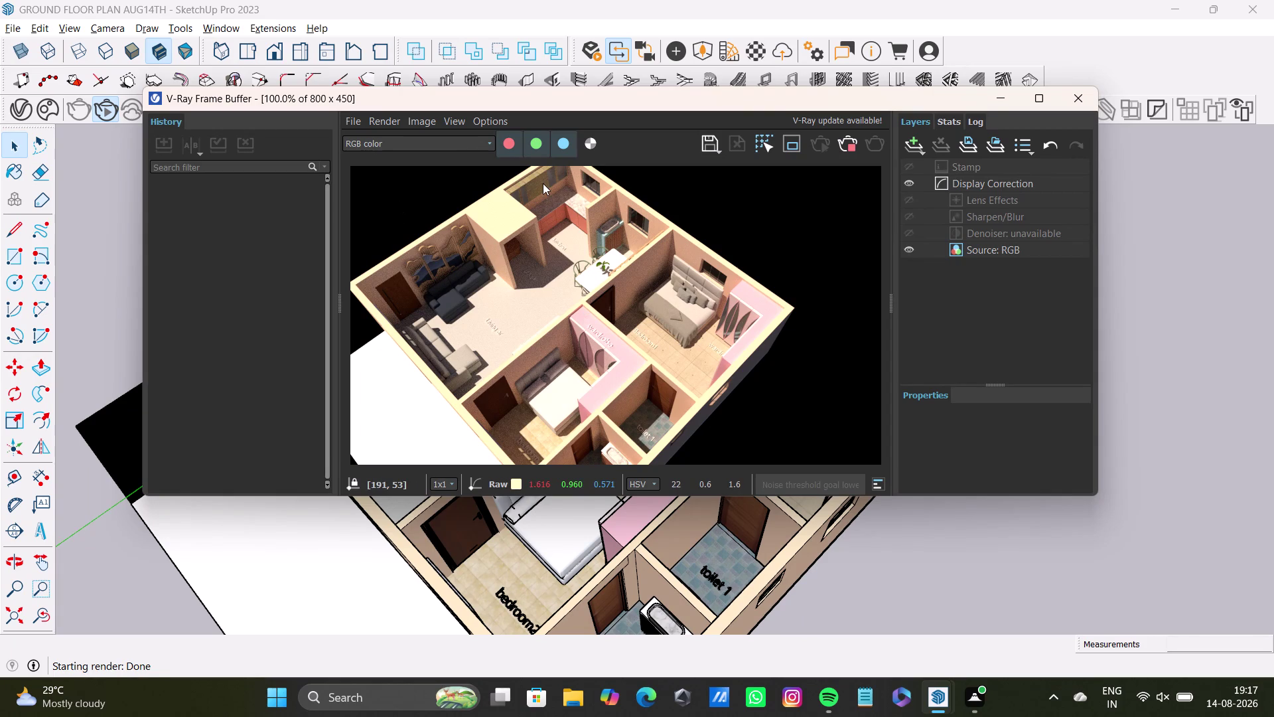
Open the Choose output image file dialog to save the V-Ray ground floor render.
click(712, 144)
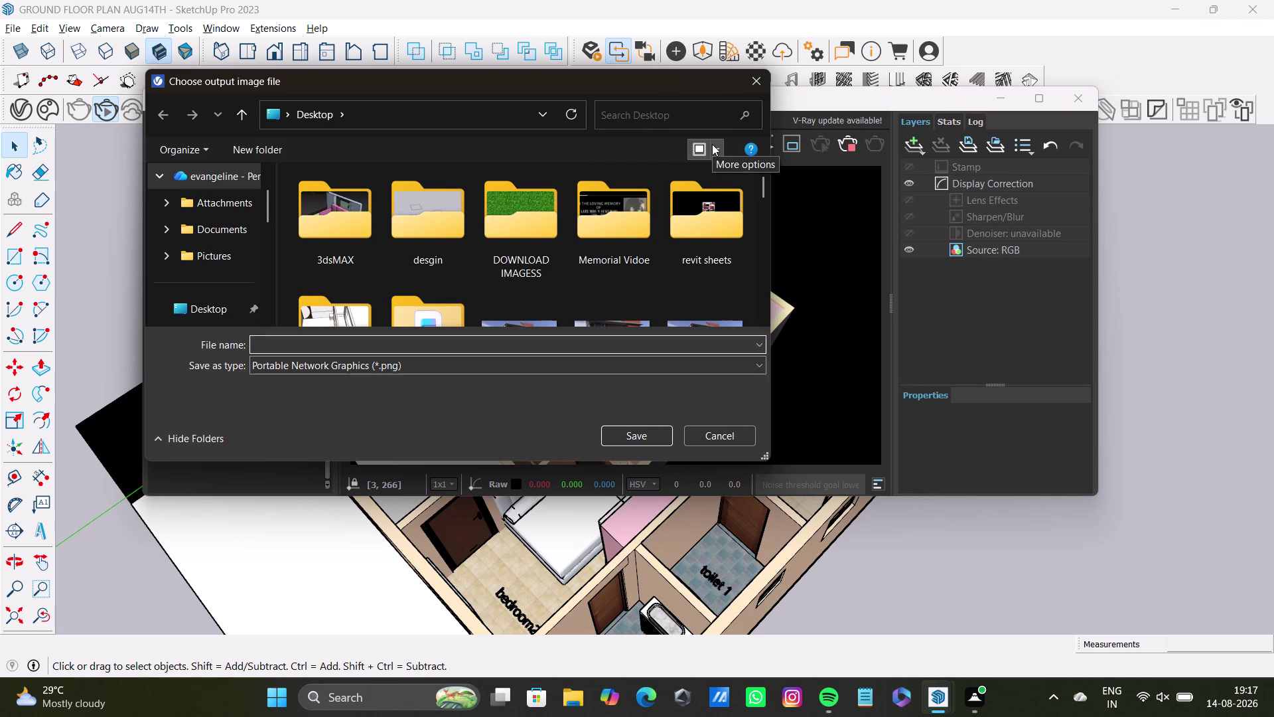
Fill the file name with 'vray ground floor 2.png' using autocomplete.
click(467, 345)
text(vra)
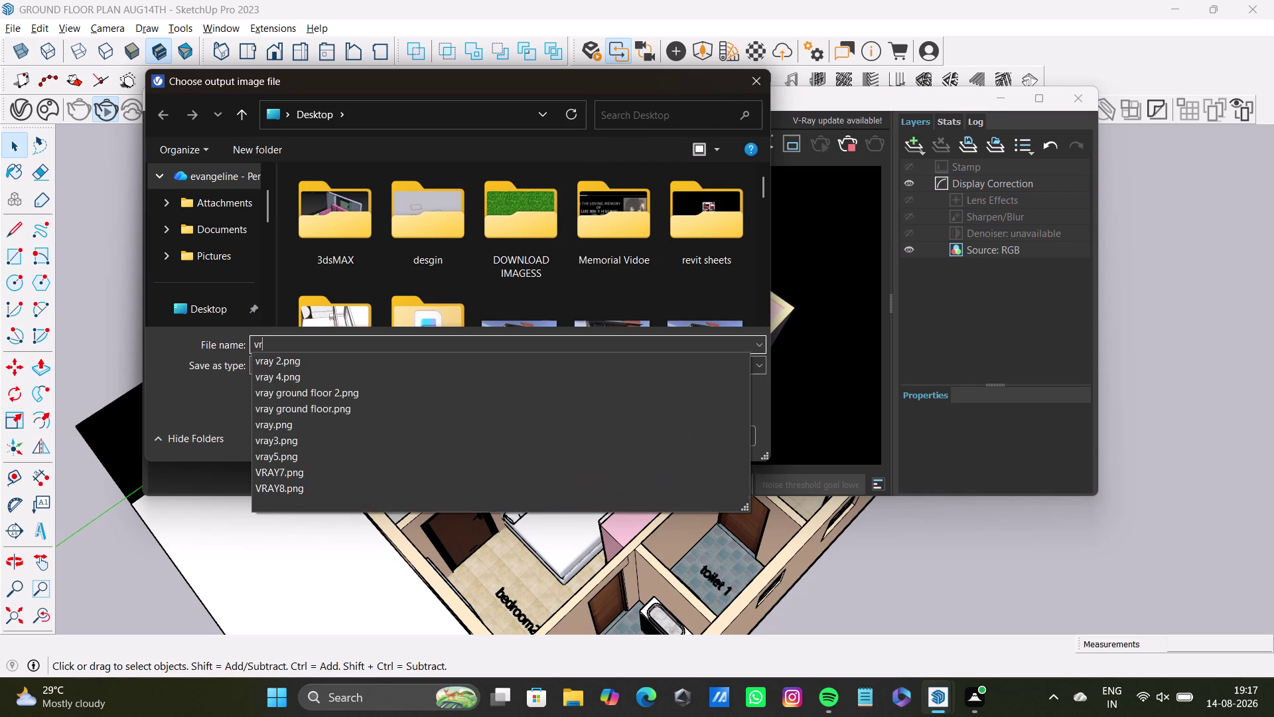
text(y)
key(space)
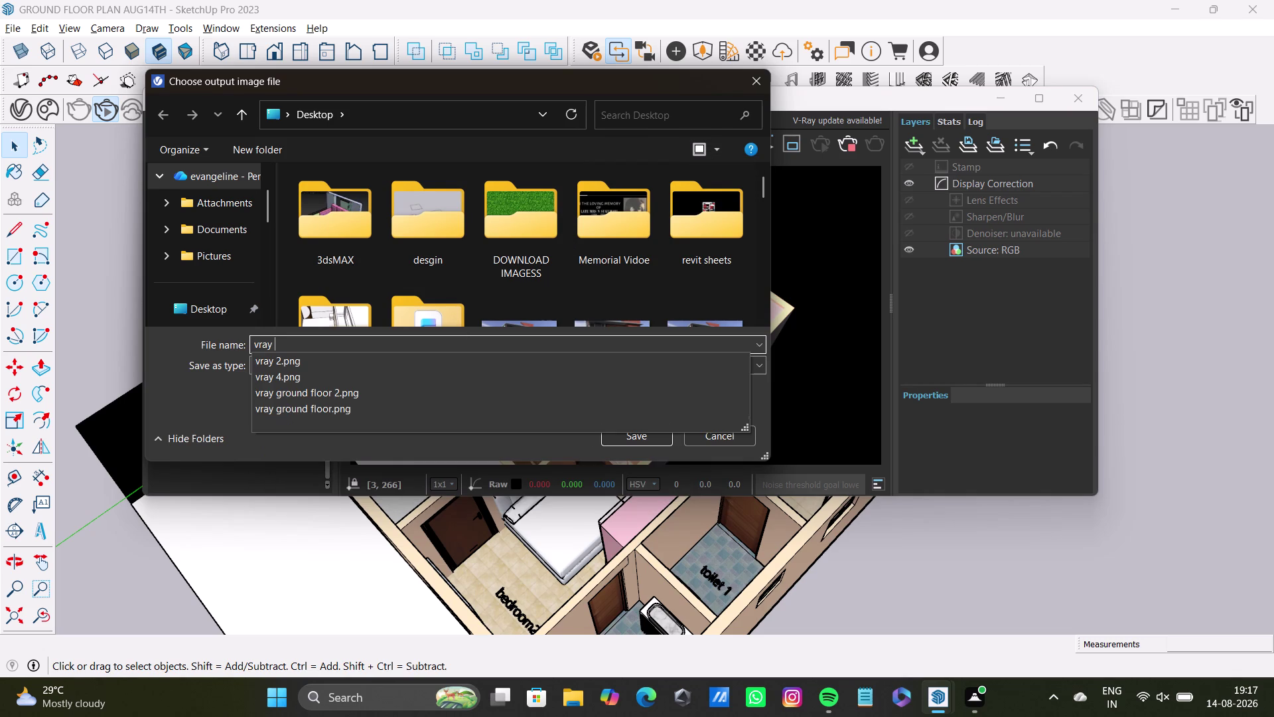
text(gr)
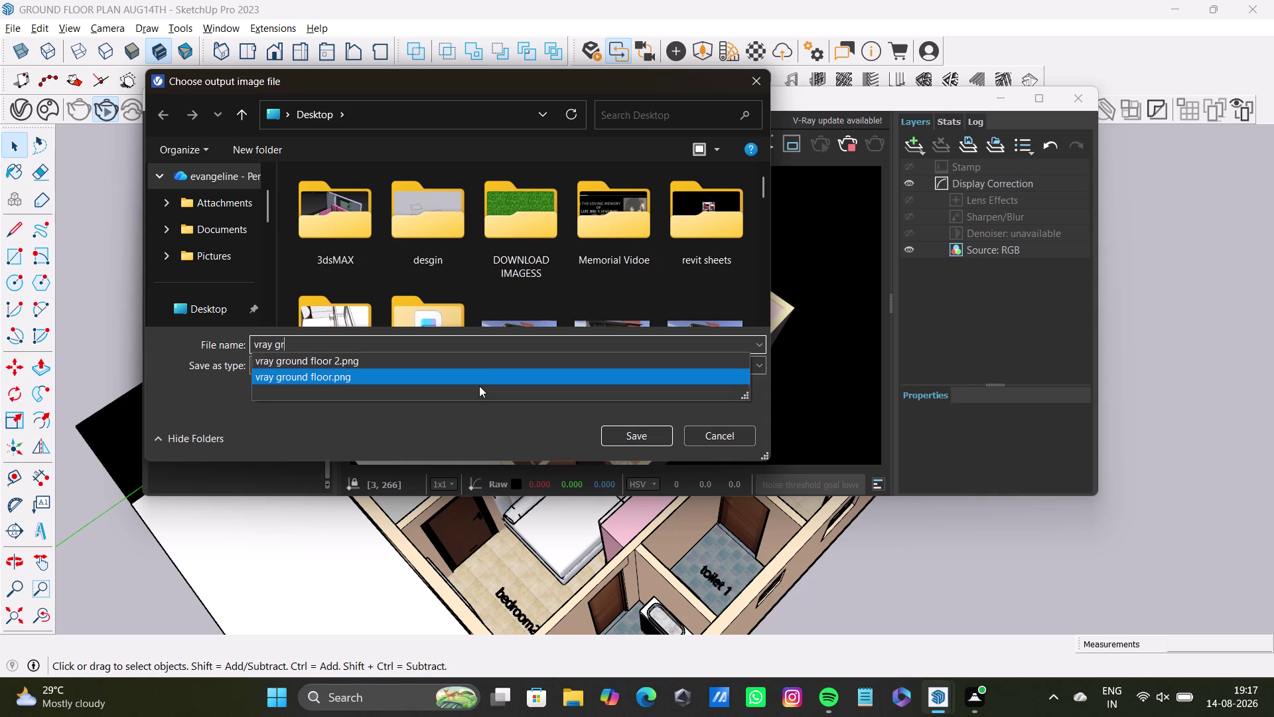
click(454, 359)
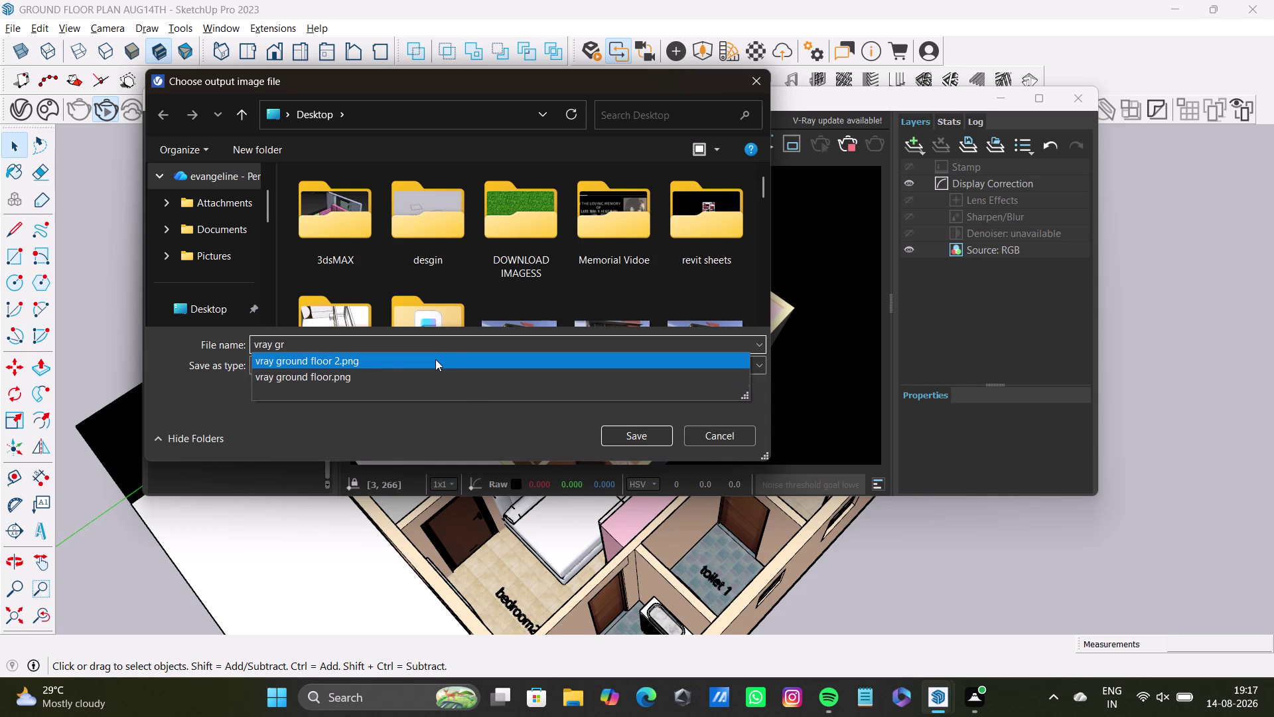
click(388, 342)
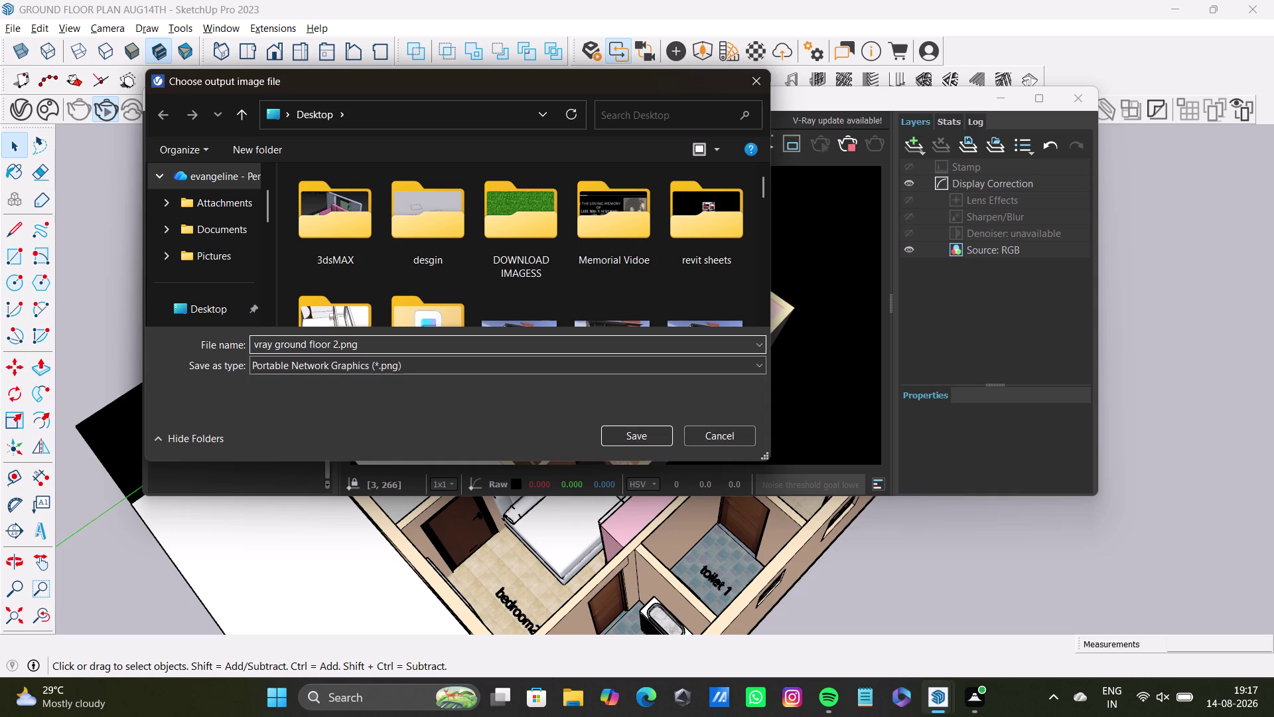
Change the name to 'vray ground floor 3' and save the PNG to the Desktop.
key(BackSpace)
key(BackSpace)
key(BackSpace)
key(BackSpace)
key(BackSpace)
key(space)
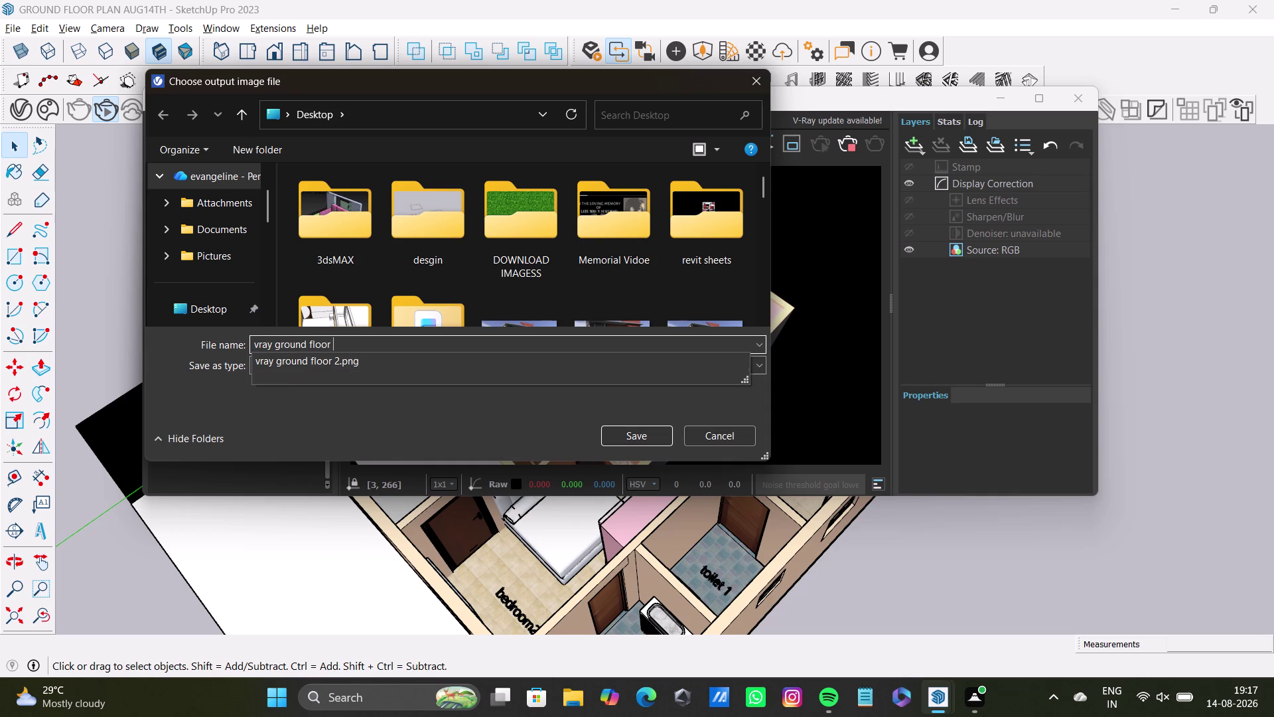